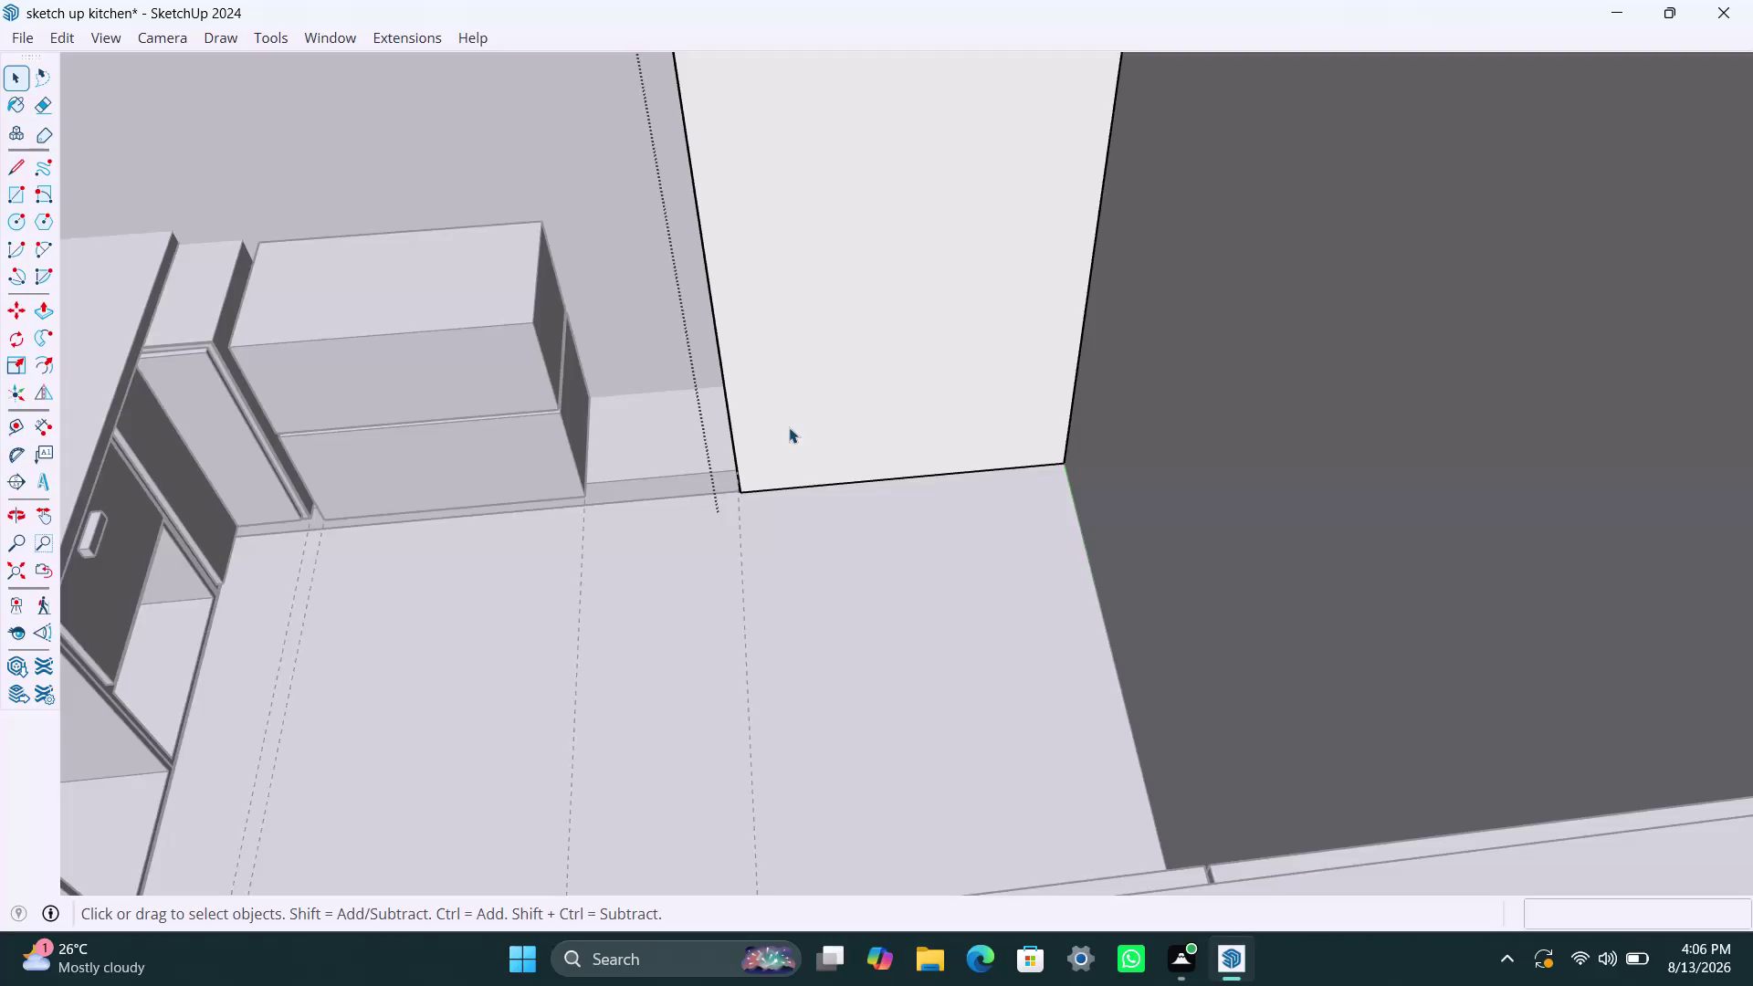
Zoom out, zoom back in, and shift the view so the tall unit and nearby cabinets fill the screen.
scroll(down, 3)
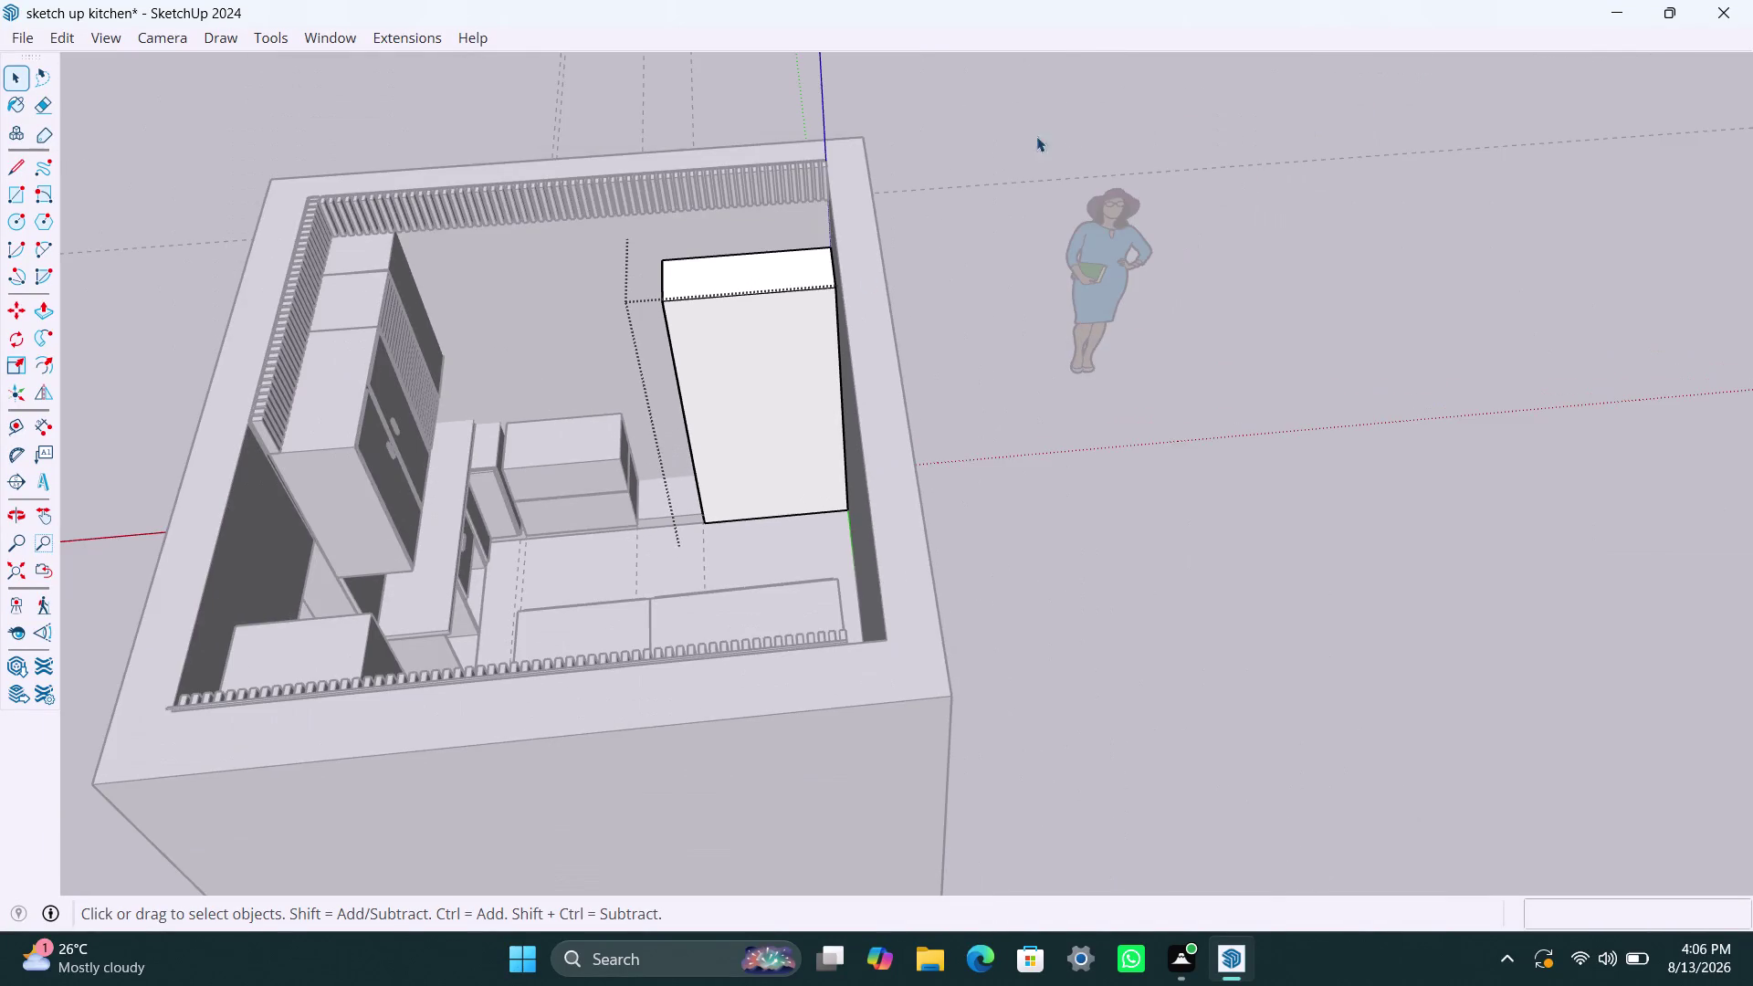
click(1040, 121)
scroll(up, 3)
middle_drag(742, 381, 729, 345)
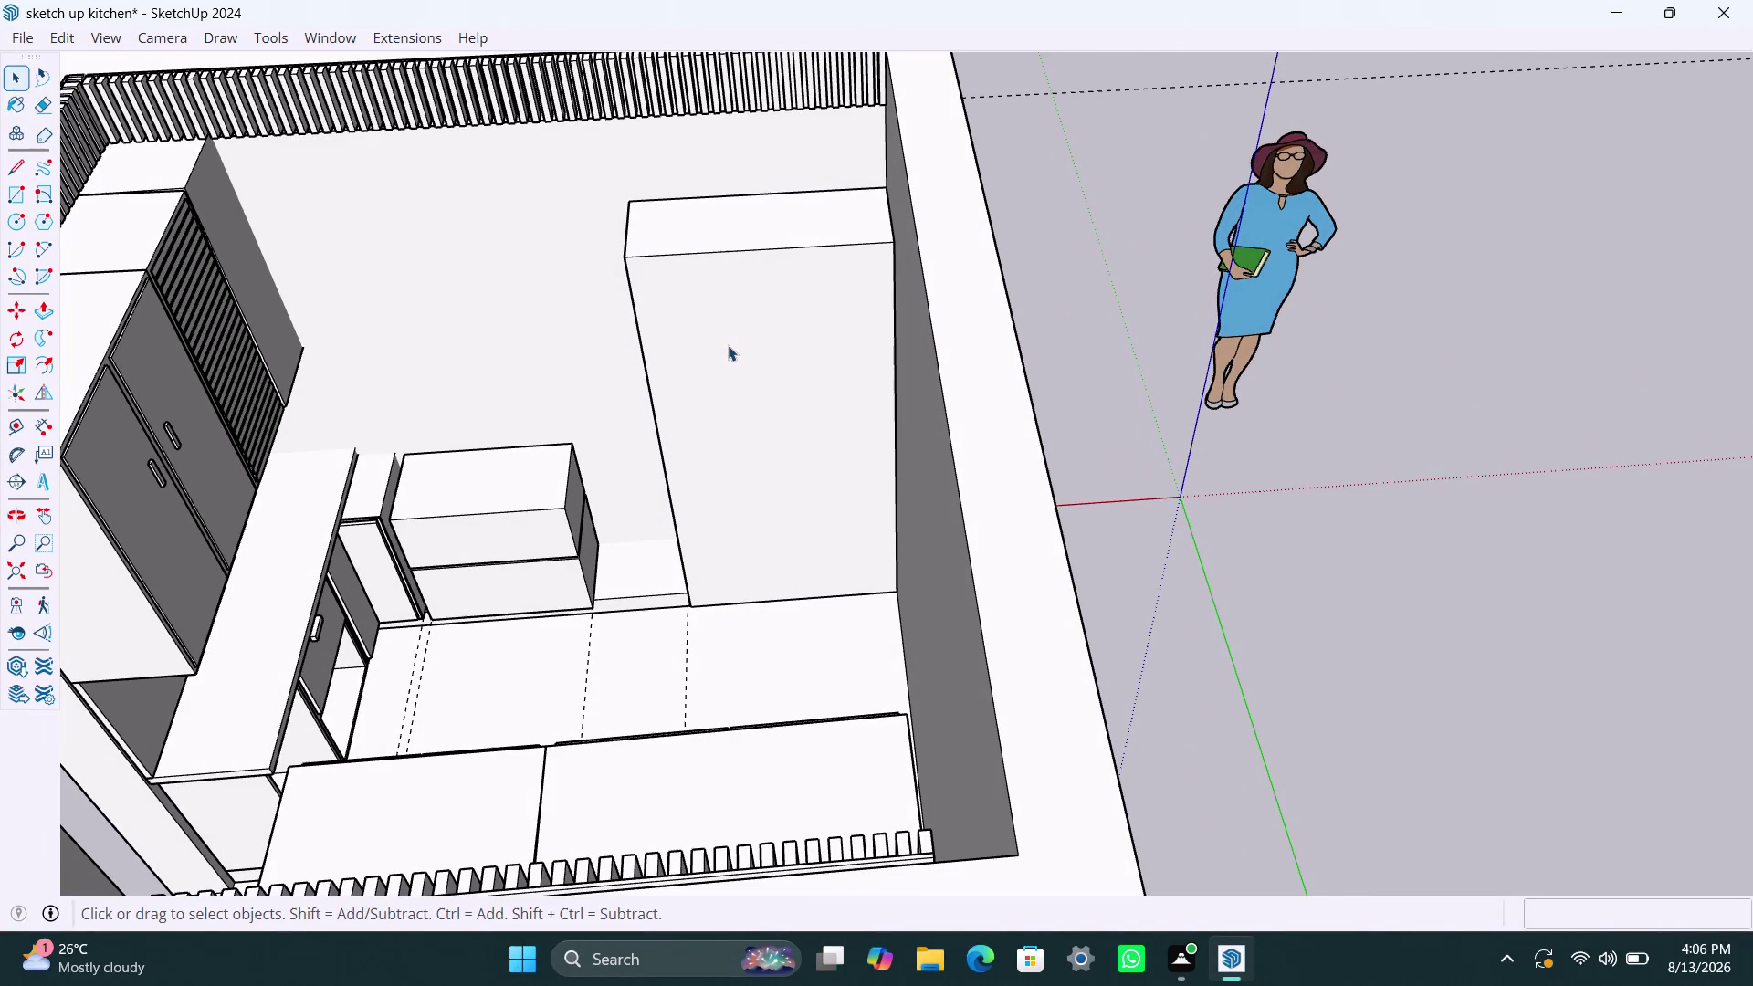